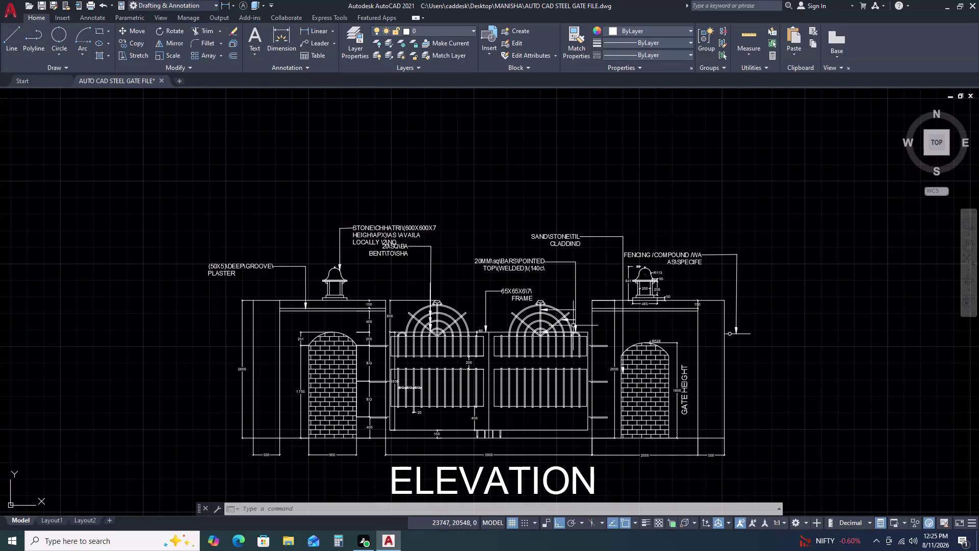
Zoom and pan across the gate elevation's dimensions and labels, then quick-save the drawing.
scroll(down, 3)
middle_drag(617, 400, 541, 251)
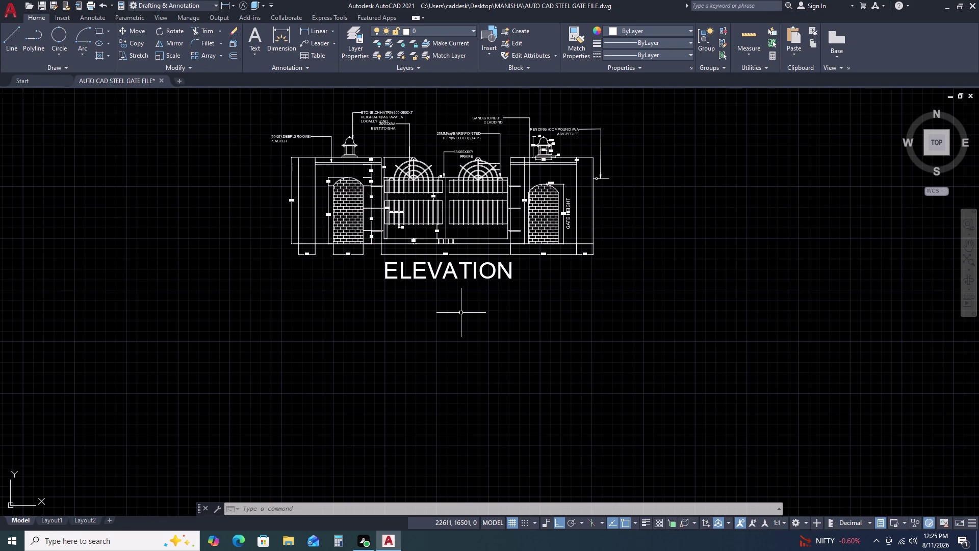
scroll(up, 3)
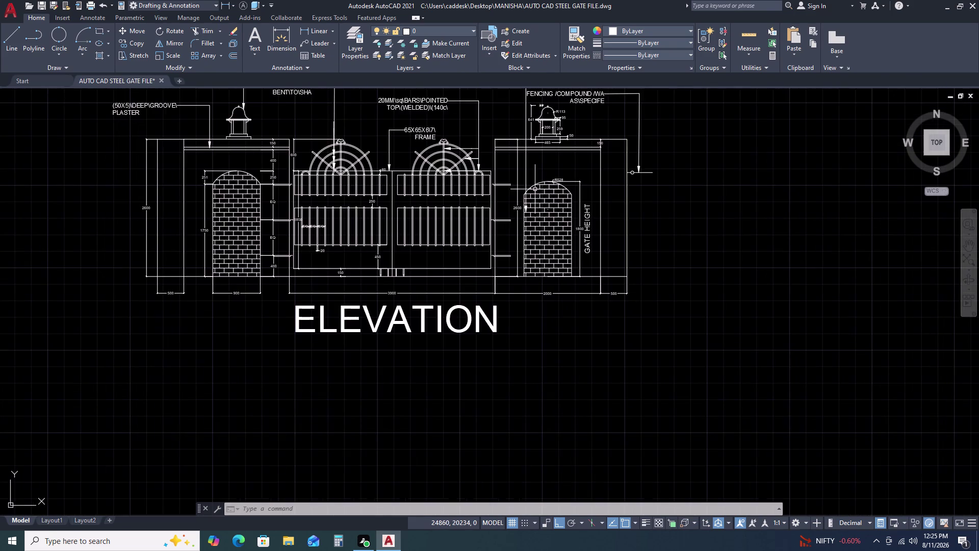
middle_drag(535, 190, 560, 273)
middle_drag(562, 274, 616, 276)
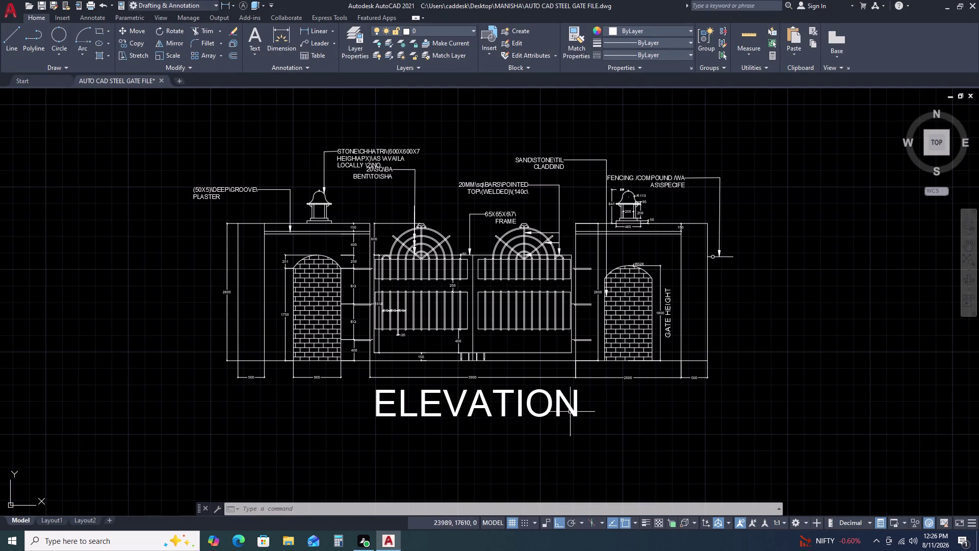
scroll(up, 3)
scroll(down, 3)
scroll(down, 3)
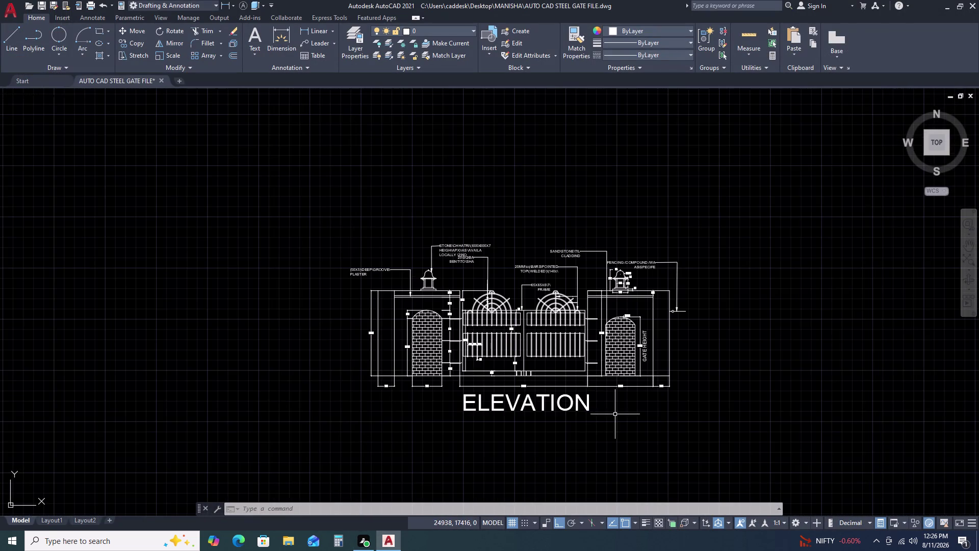
middle_drag(613, 415, 604, 414)
middle_drag(601, 412, 564, 379)
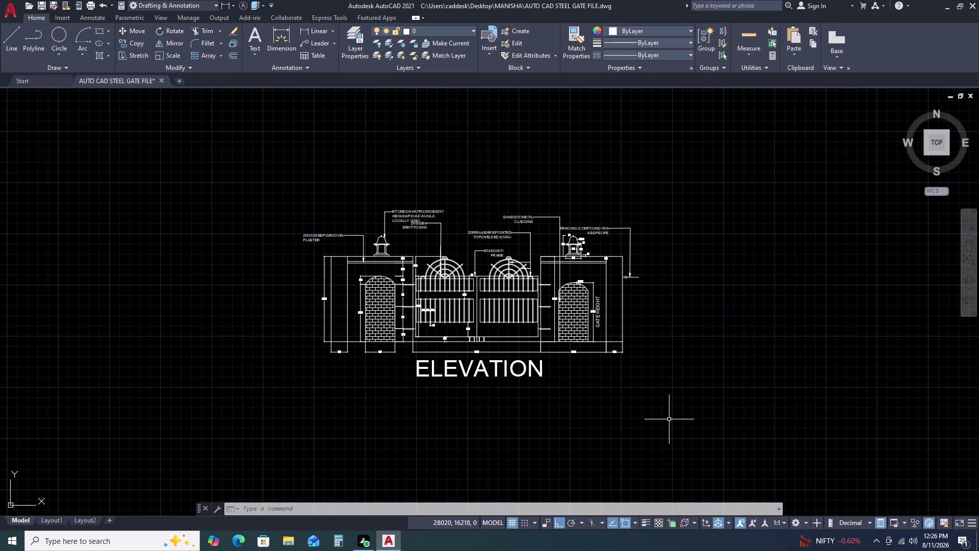
key(ctrl+s)
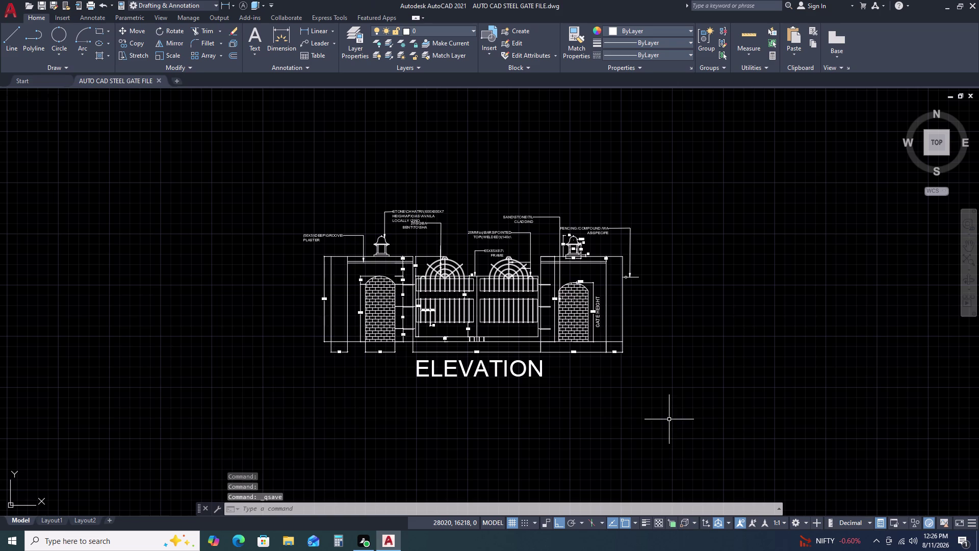
Use Save As to overwrite AUTO CAD STEEL GATE FILE in the MANISHA folder.
key(ctrl+s)
click(11, 12)
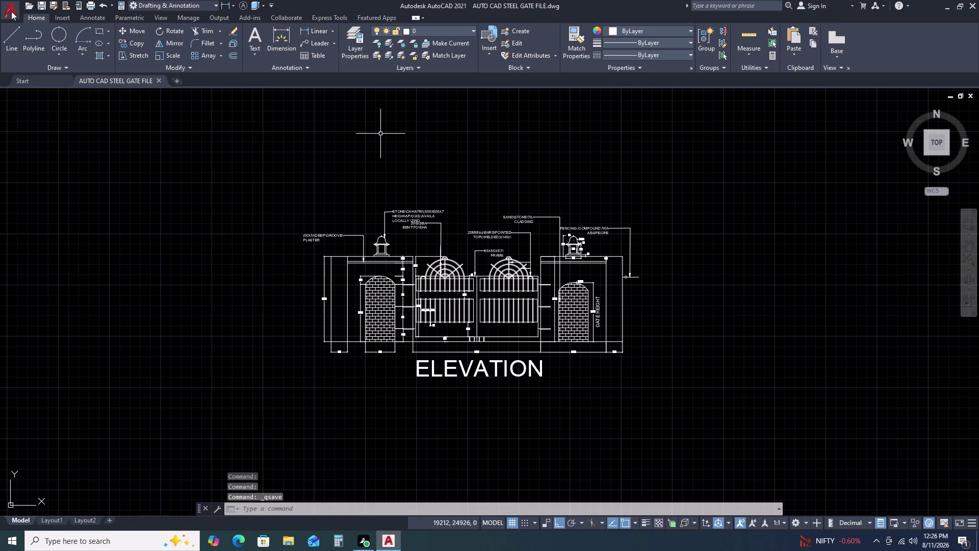
click(38, 124)
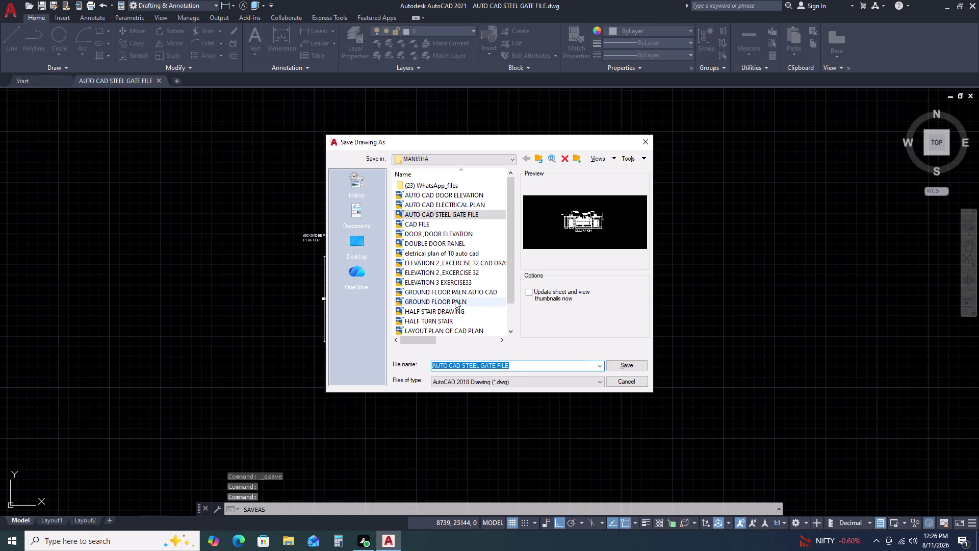
click(363, 245)
double_click(438, 236)
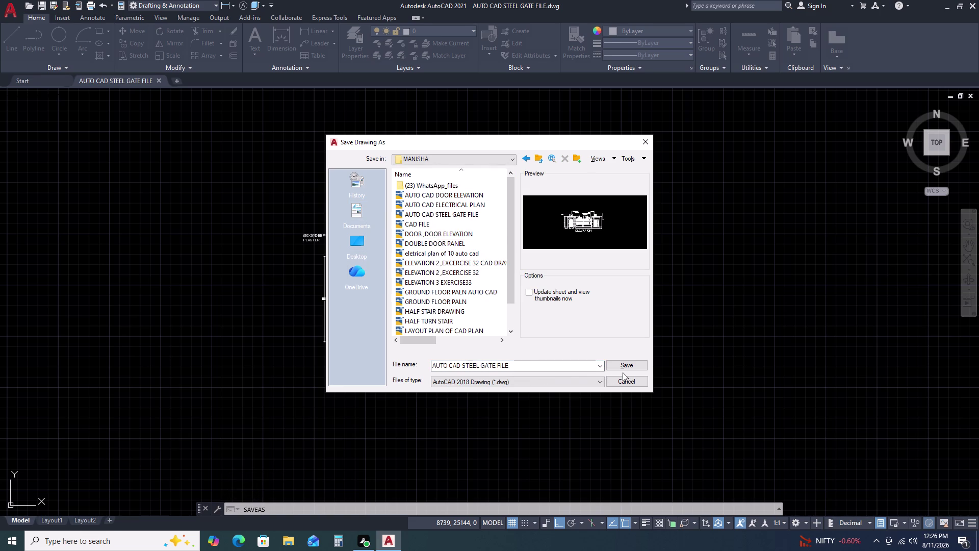
click(632, 370)
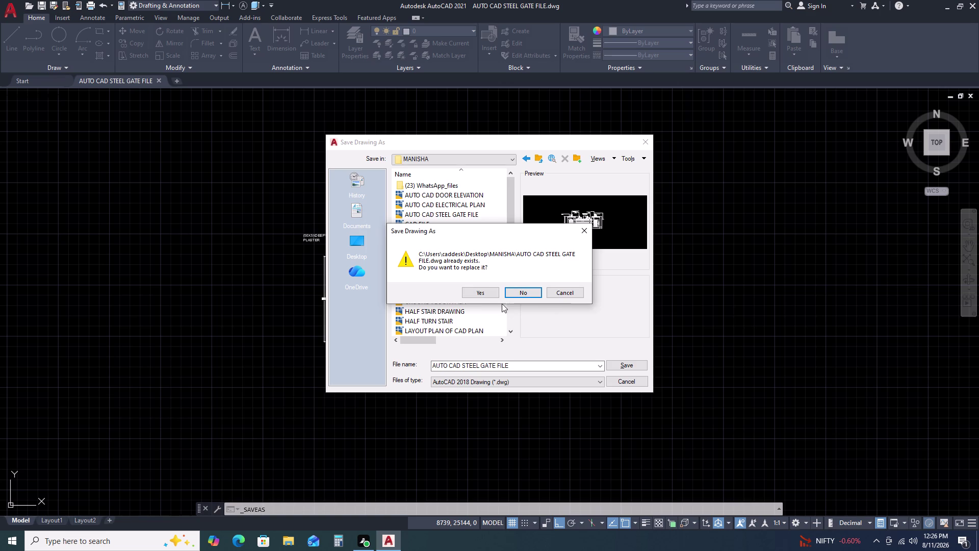
click(490, 294)
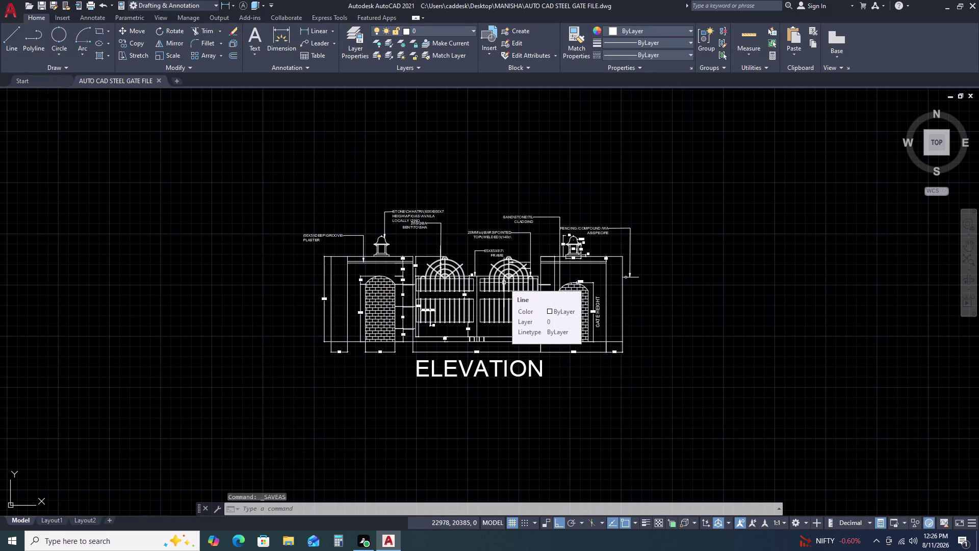
key(ctrl+p)
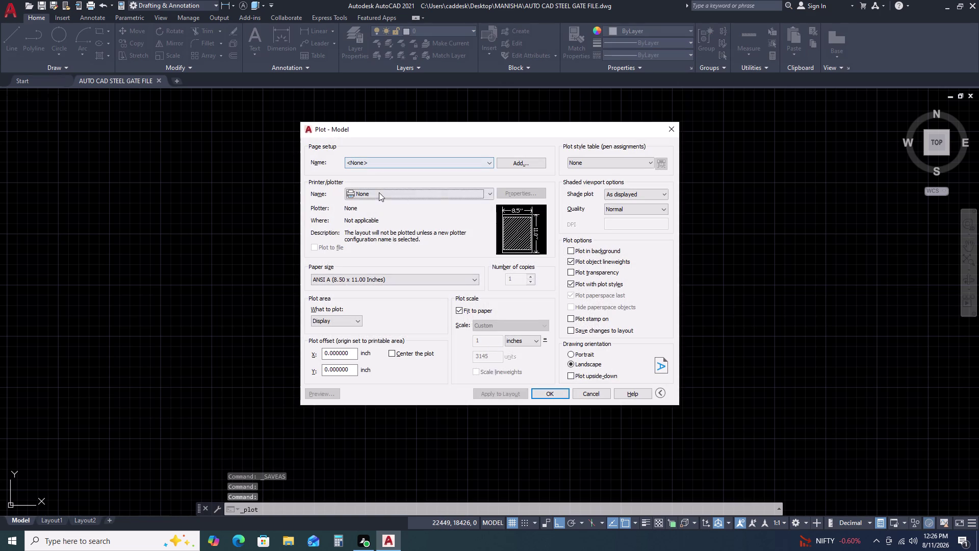
Choose the DWG To PDF printer and center the plot on the paper.
click(379, 195)
click(400, 318)
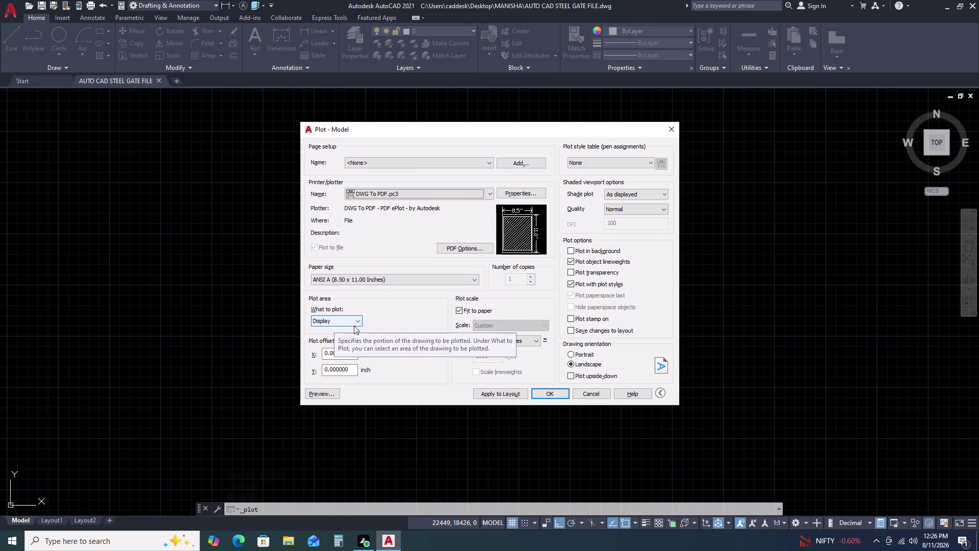
scroll(down, 3)
click(394, 354)
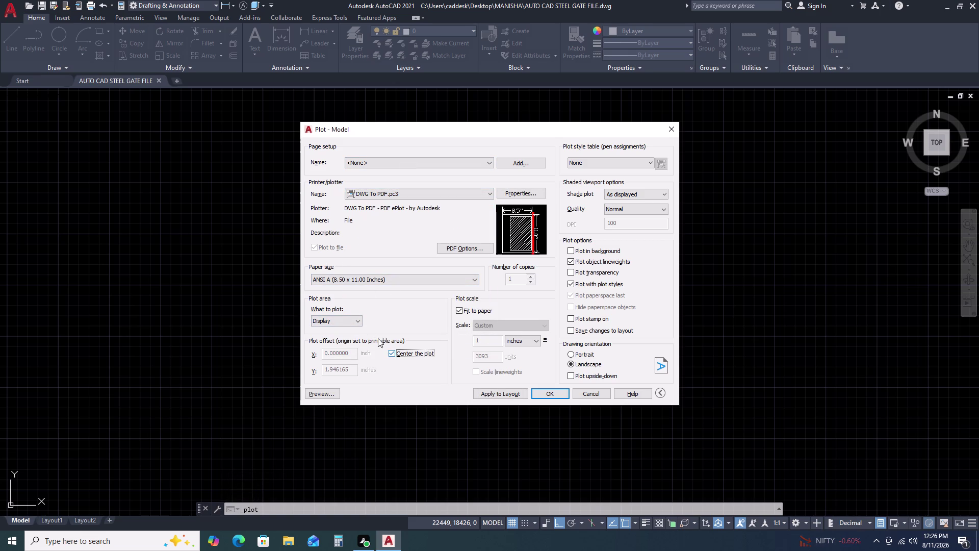
Set the plot area to a window around the whole elevation and preview it.
click(361, 324)
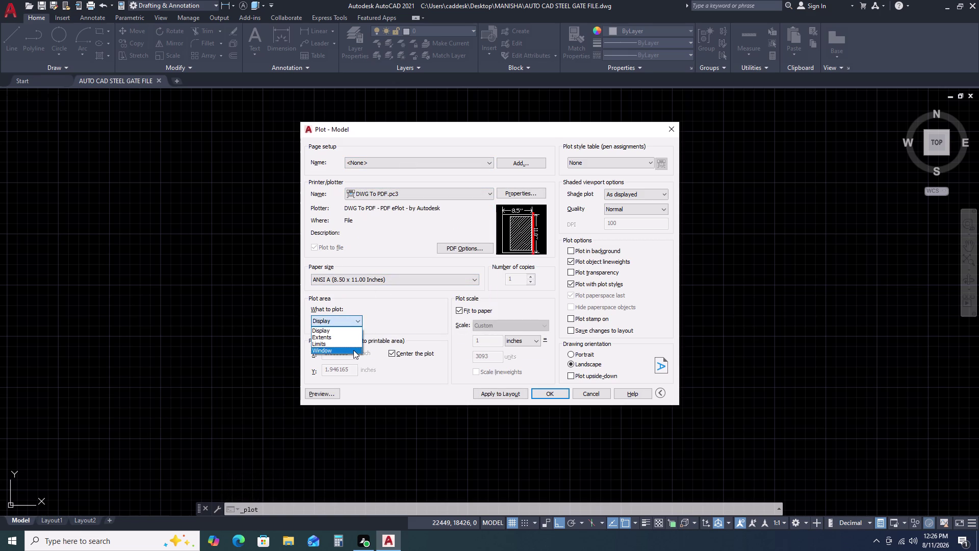
click(353, 350)
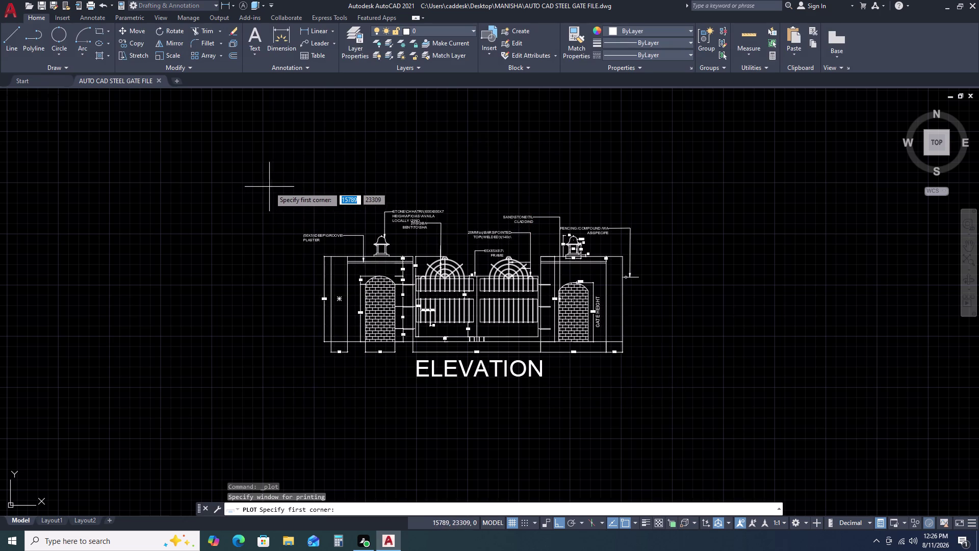
click(285, 195)
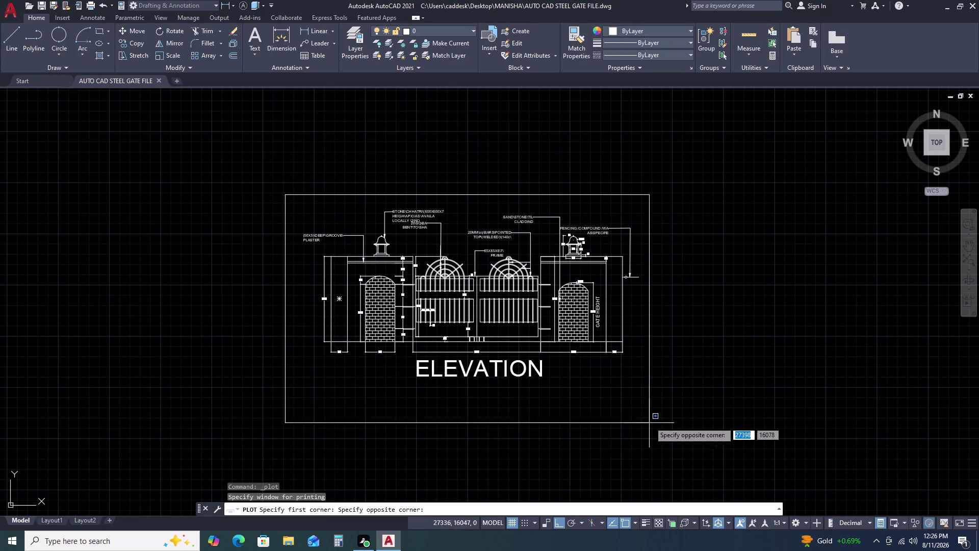
click(650, 396)
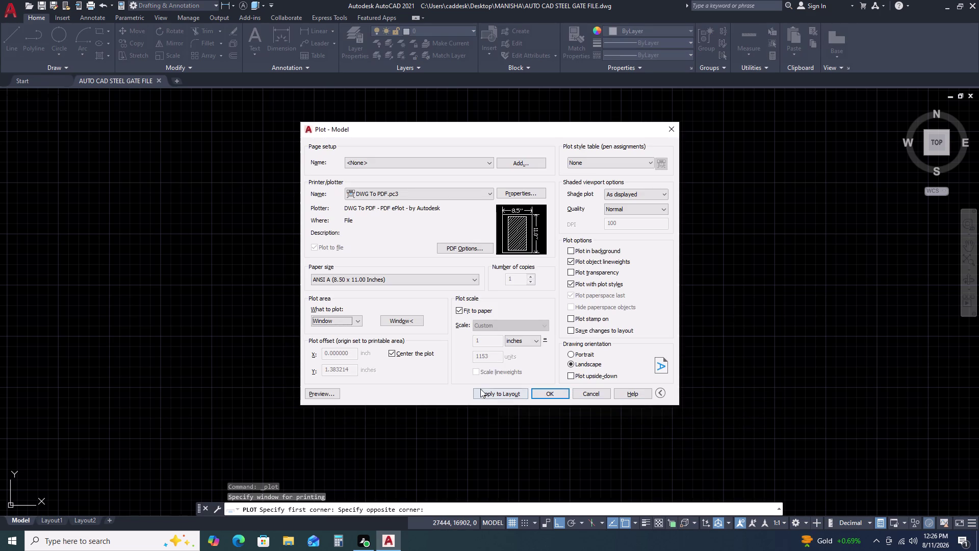
click(323, 392)
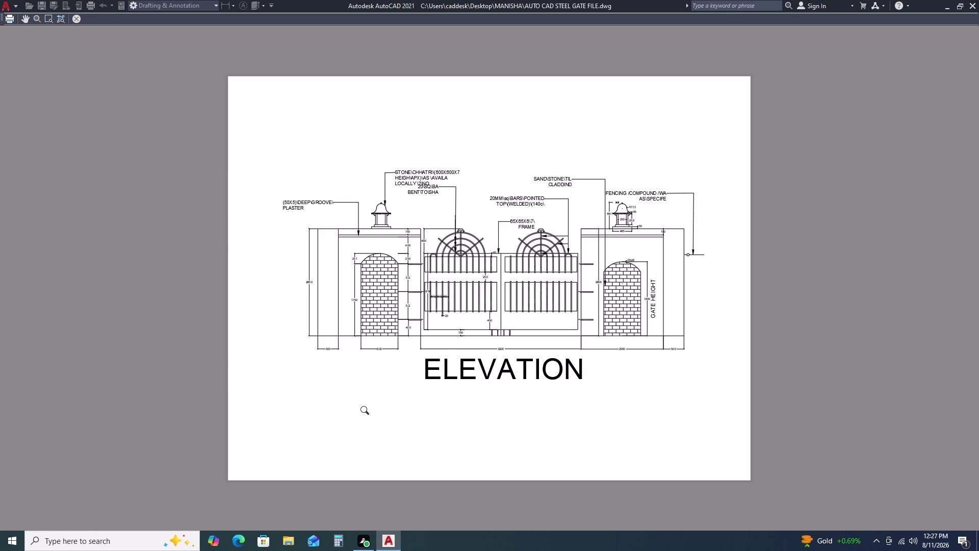
key(Return)
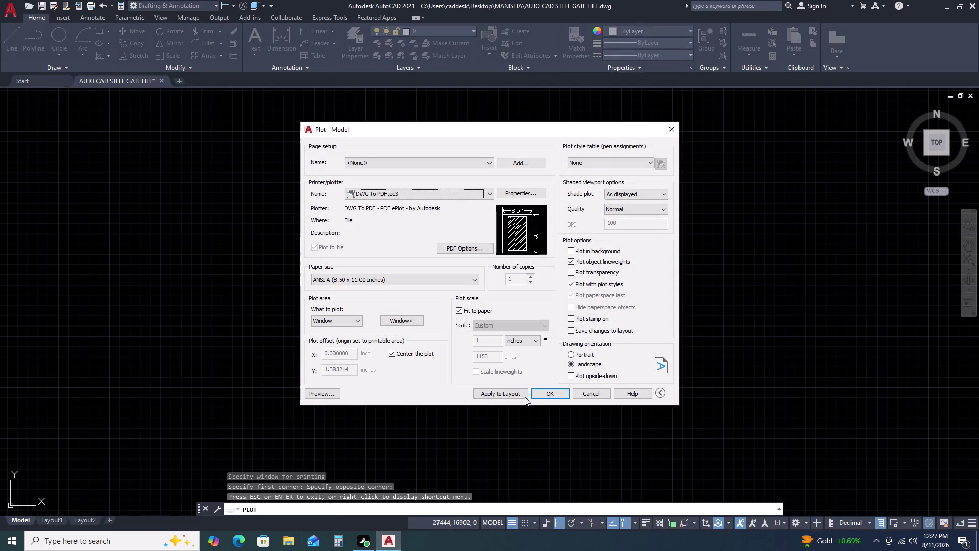
Plot to AUTO CAD STEEL GATE FILE-Model.pdf in the Desktop MANISHA folder.
click(552, 394)
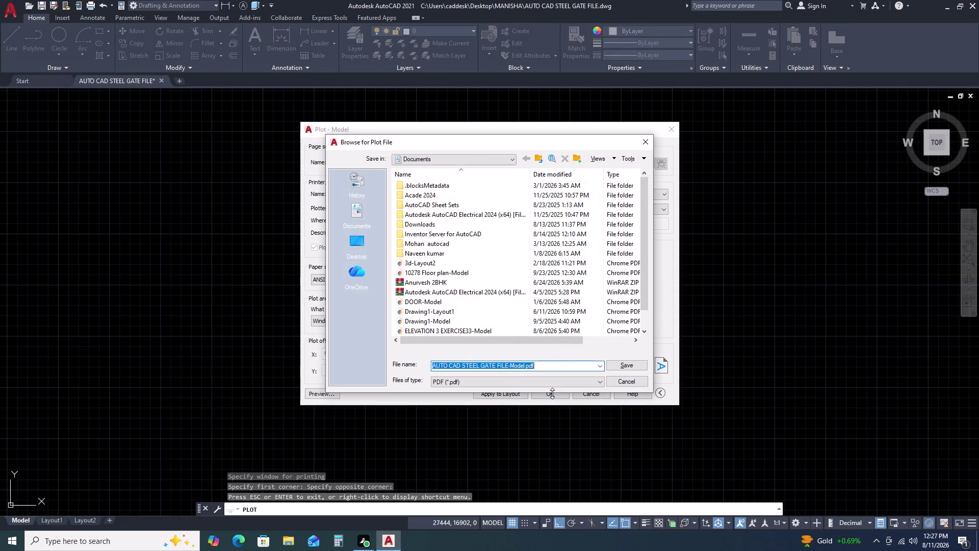
click(359, 243)
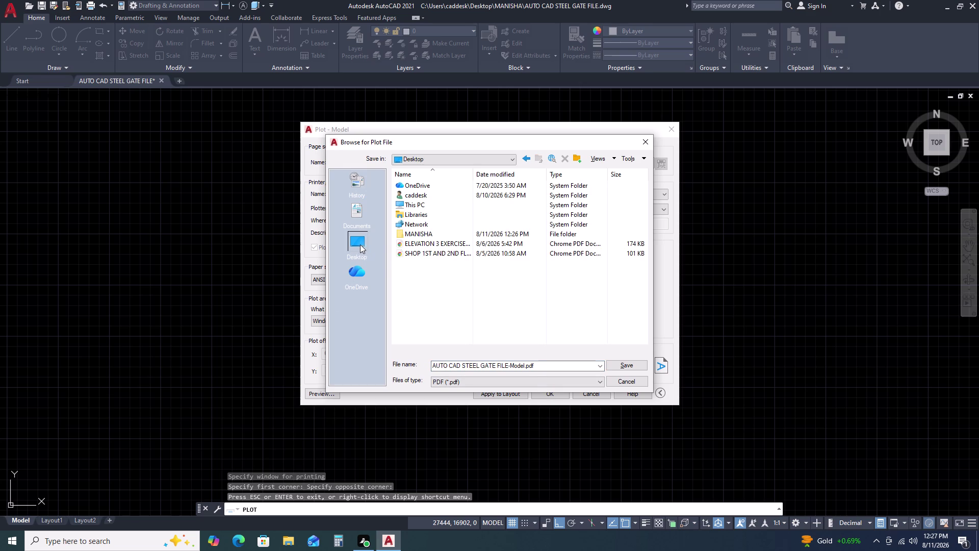
double_click(432, 235)
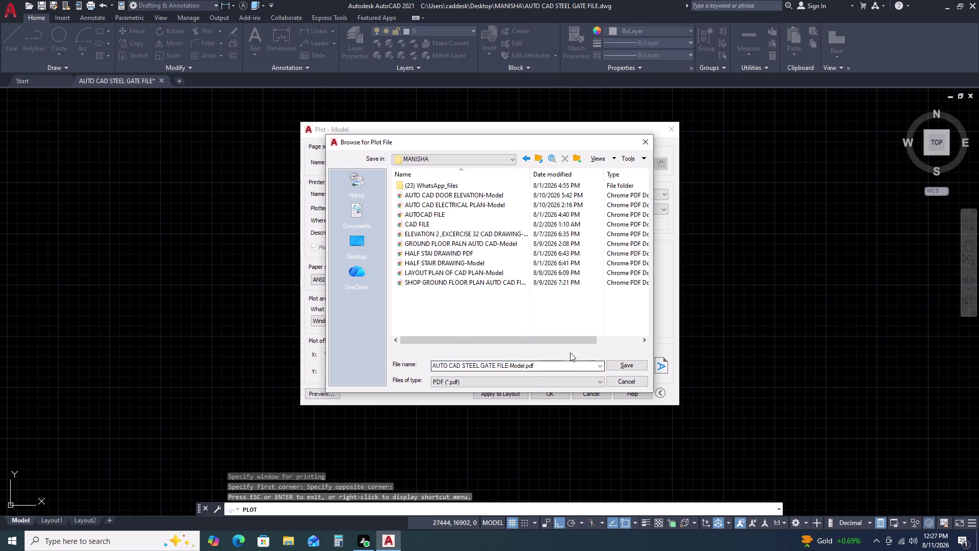
click(634, 366)
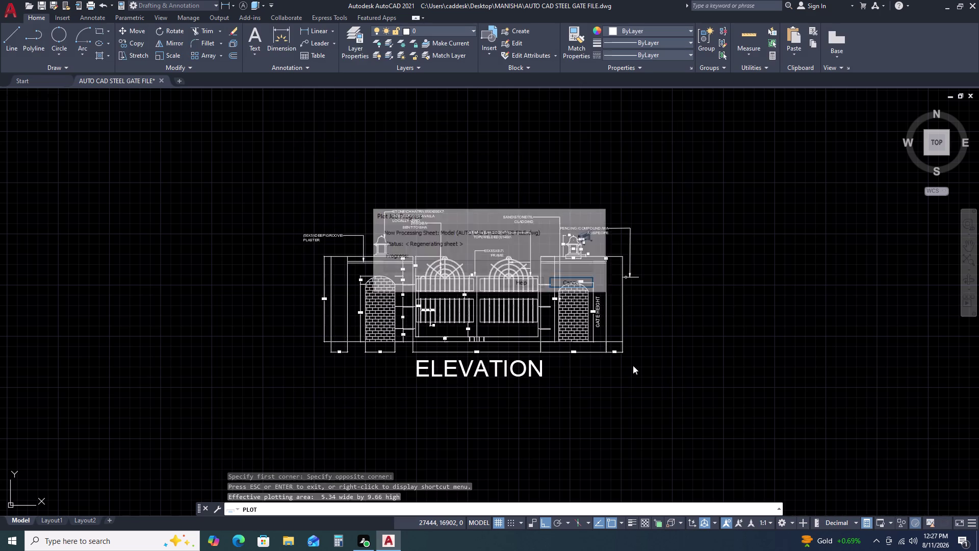